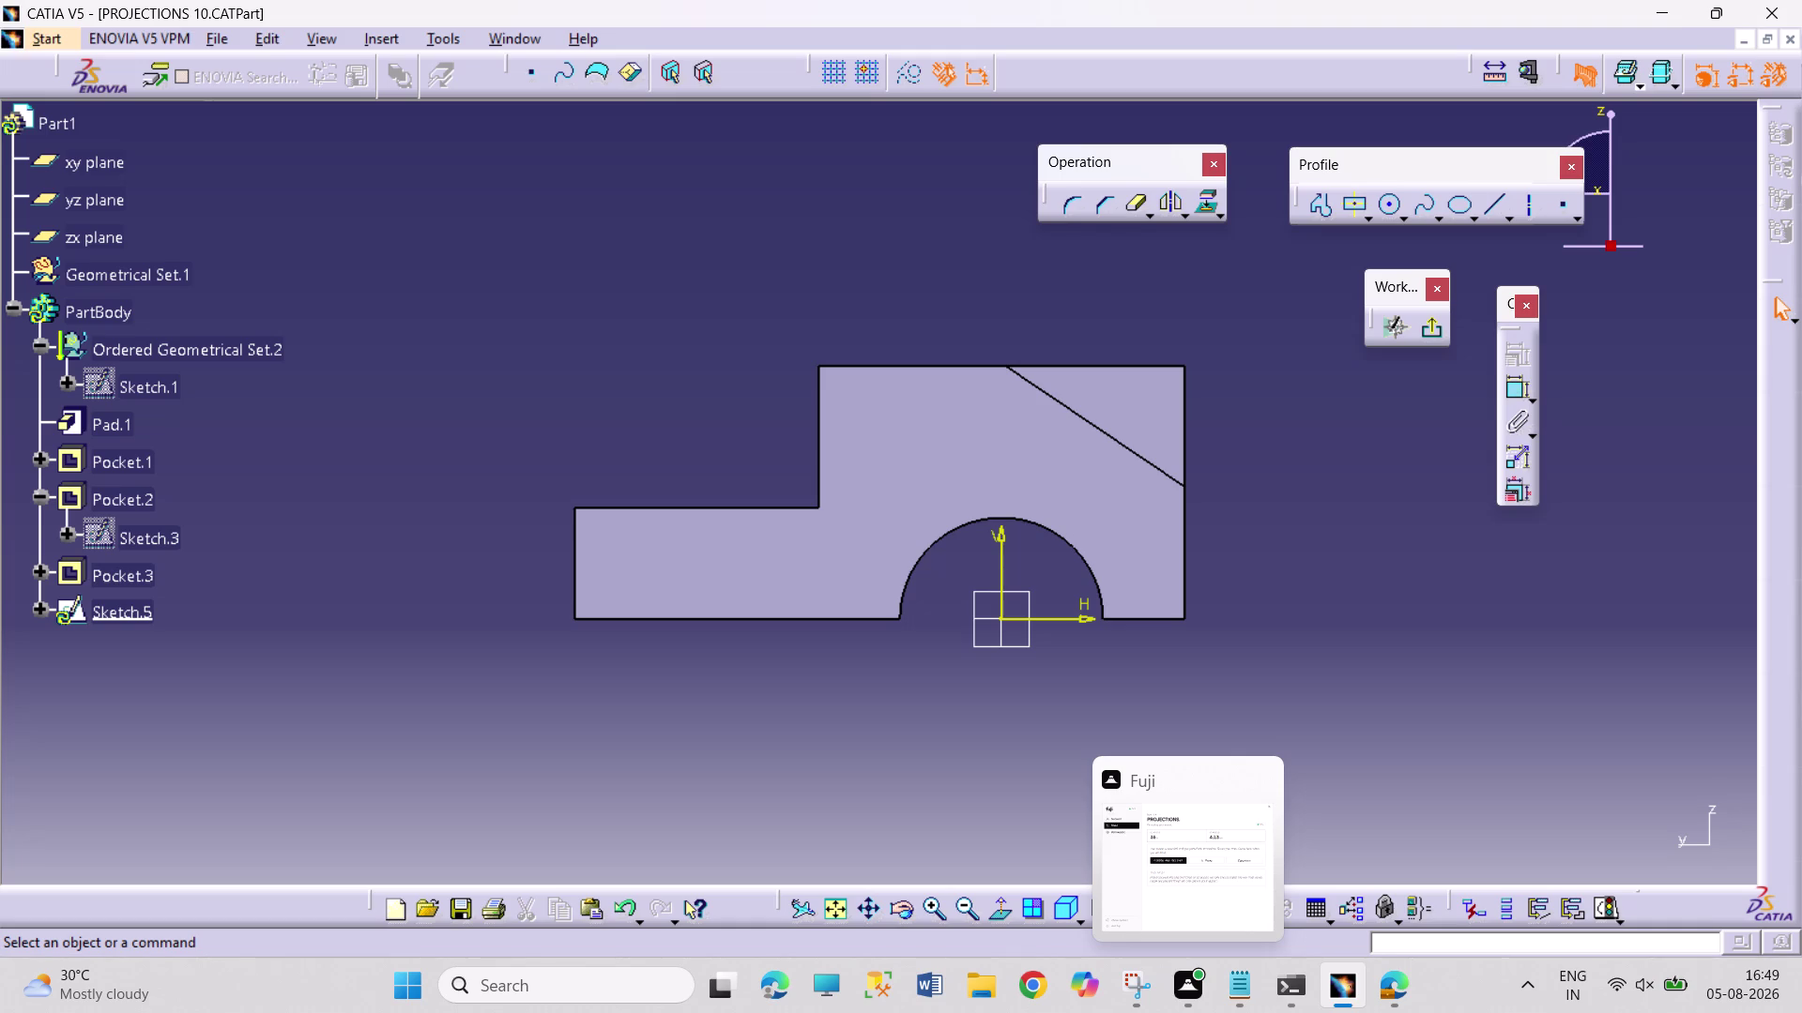
drag(1246, 509, 1419, 647)
drag(1306, 514, 1396, 650)
drag(1327, 526, 1430, 651)
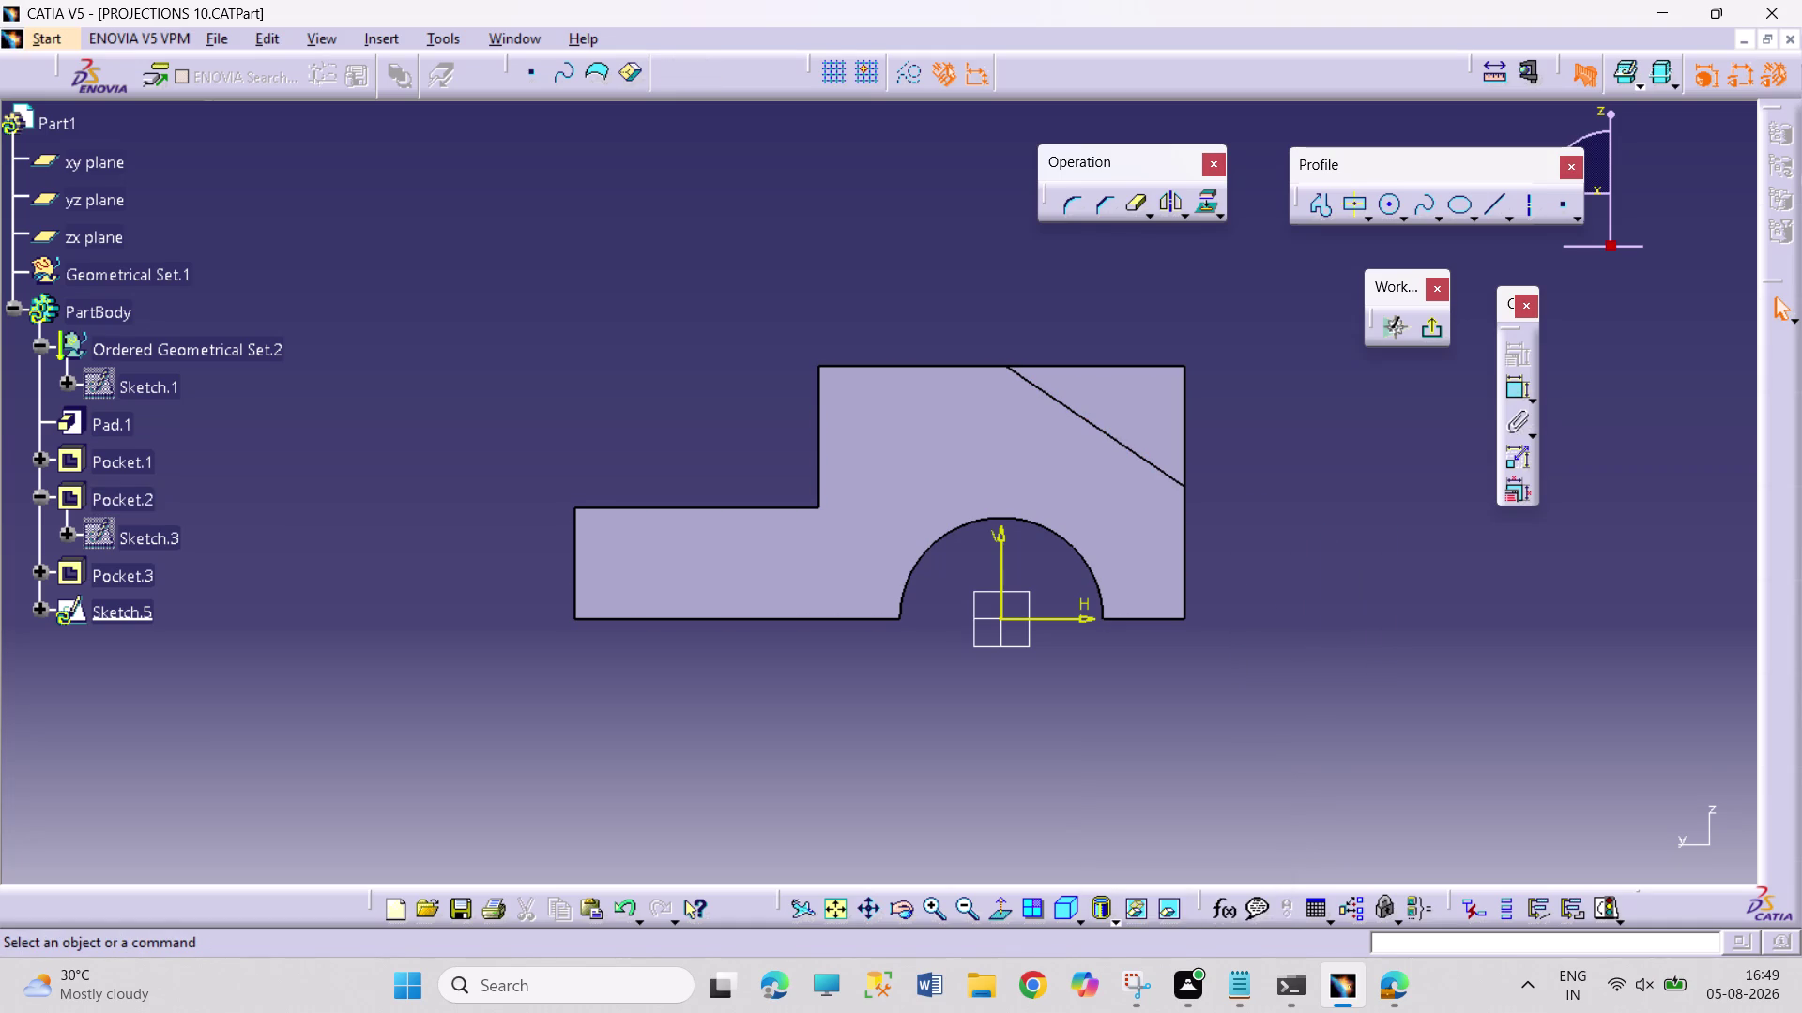
drag(1333, 560, 1415, 645)
drag(1339, 559, 1405, 636)
drag(1349, 565, 1409, 651)
drag(1355, 583, 1417, 661)
drag(1307, 622, 1397, 700)
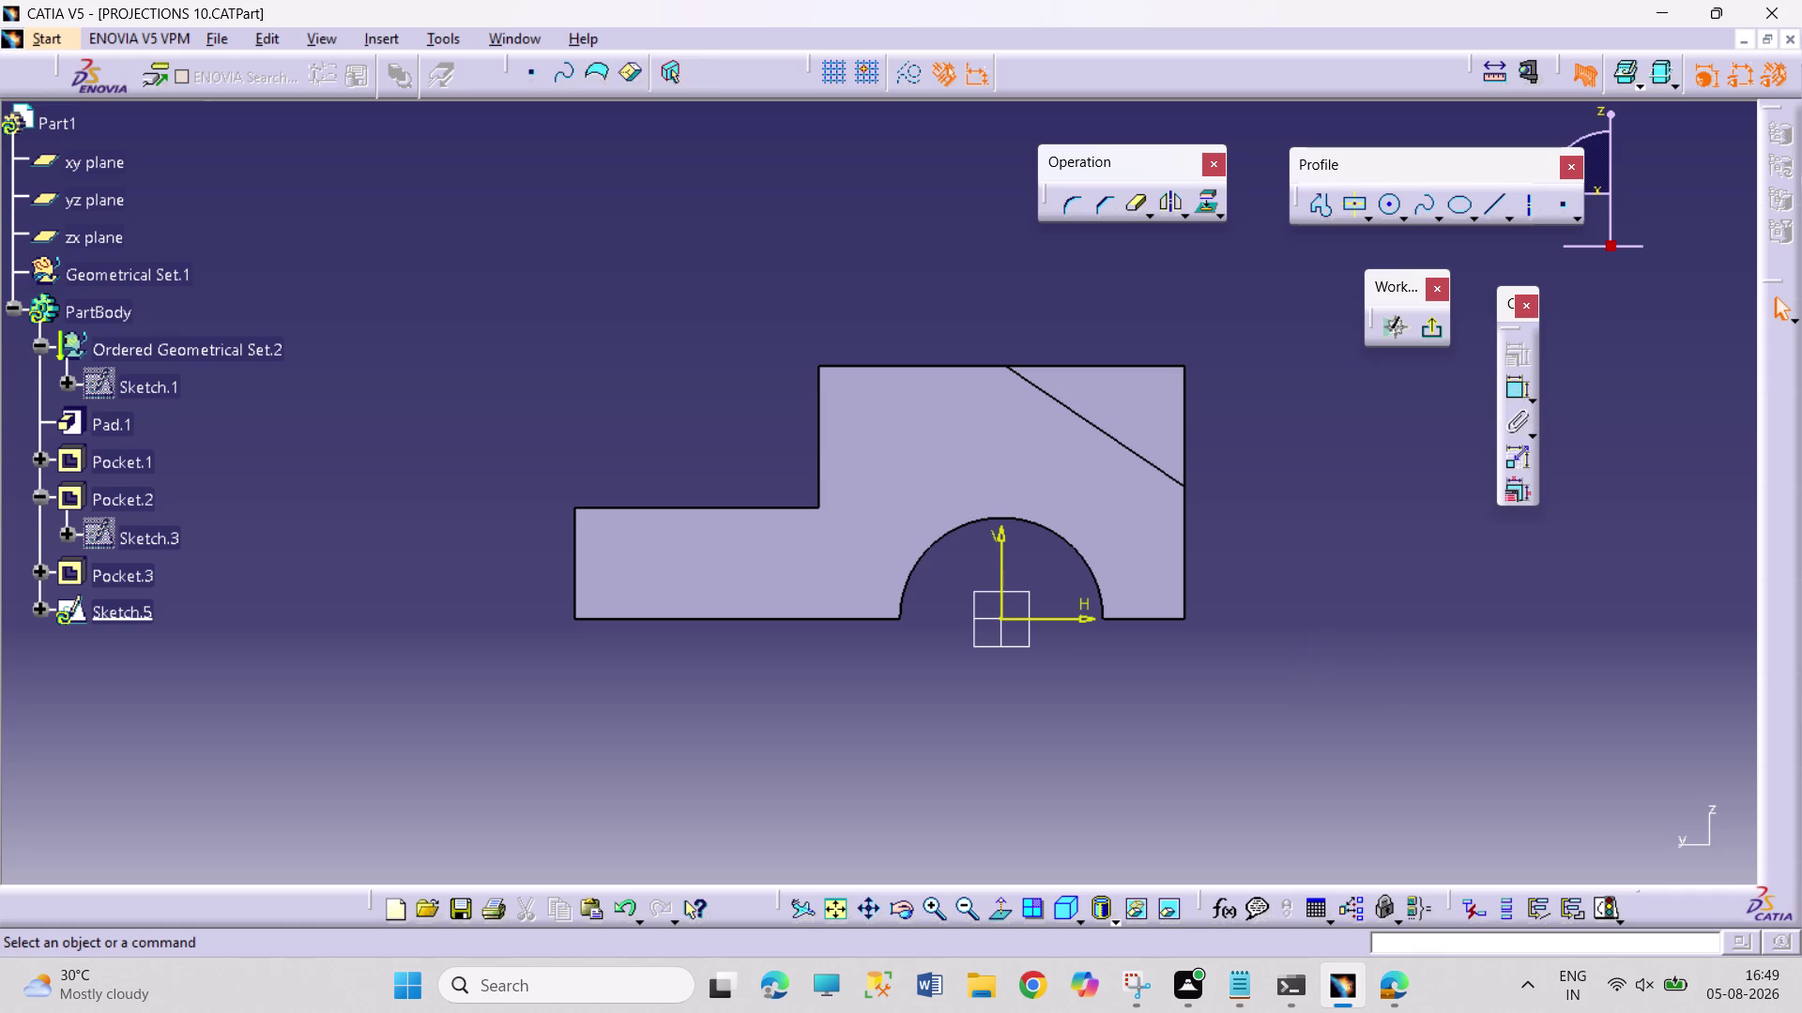
drag(1342, 616, 1385, 673)
drag(1346, 612, 1387, 678)
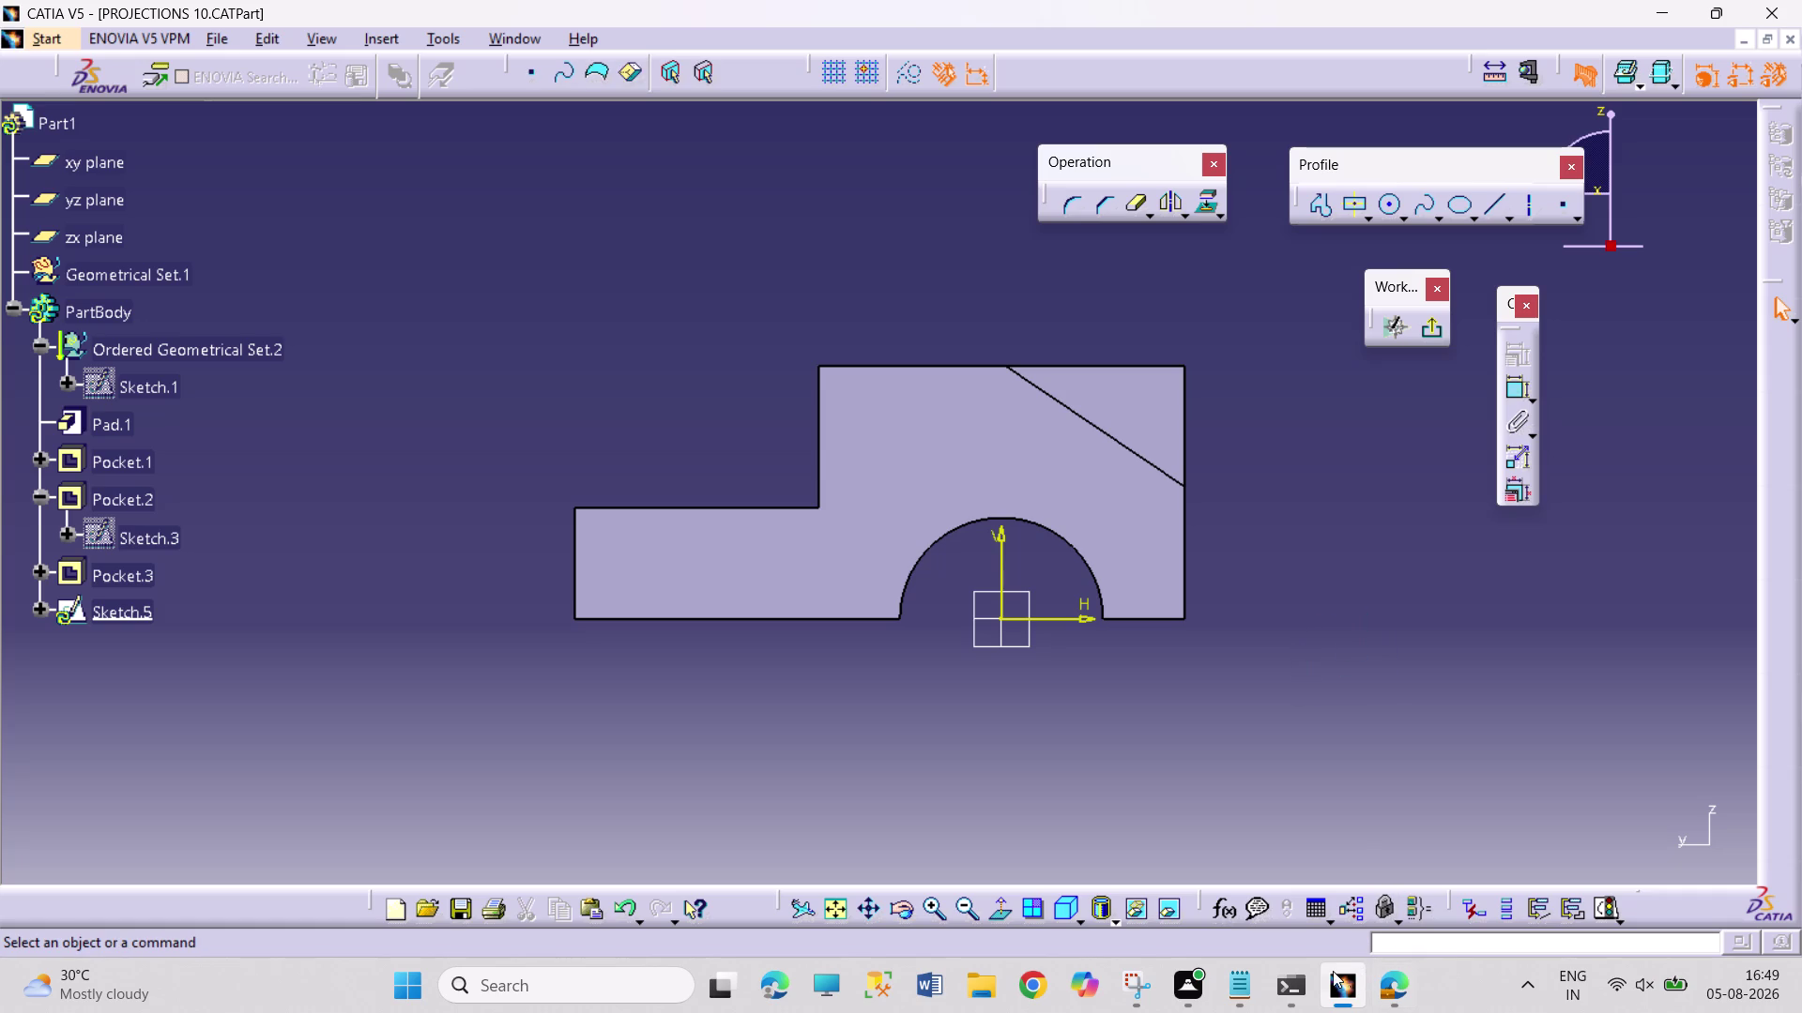